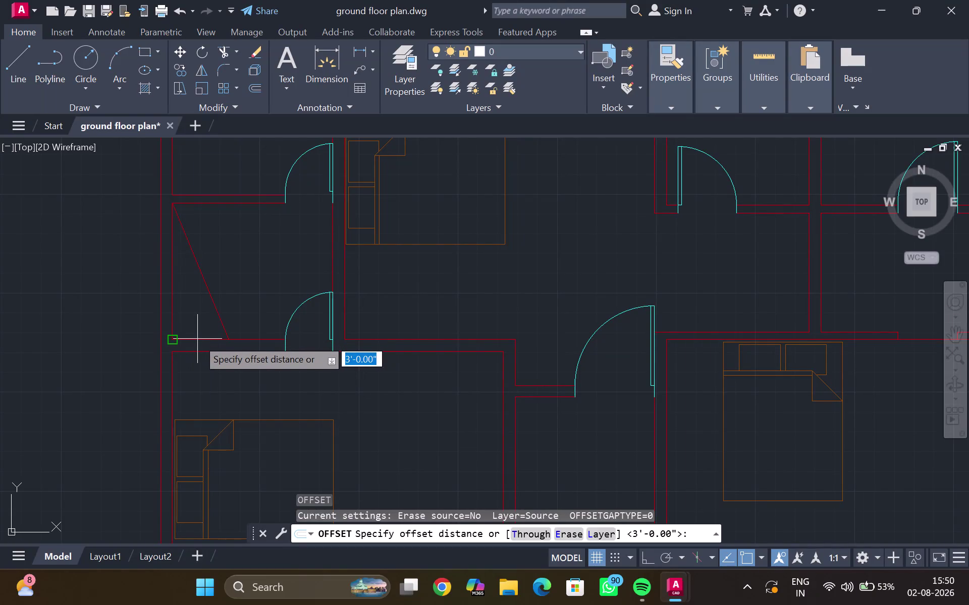
Cancel the first offset attempt and restart OFFSET with a 6" distance.
key(Escape)
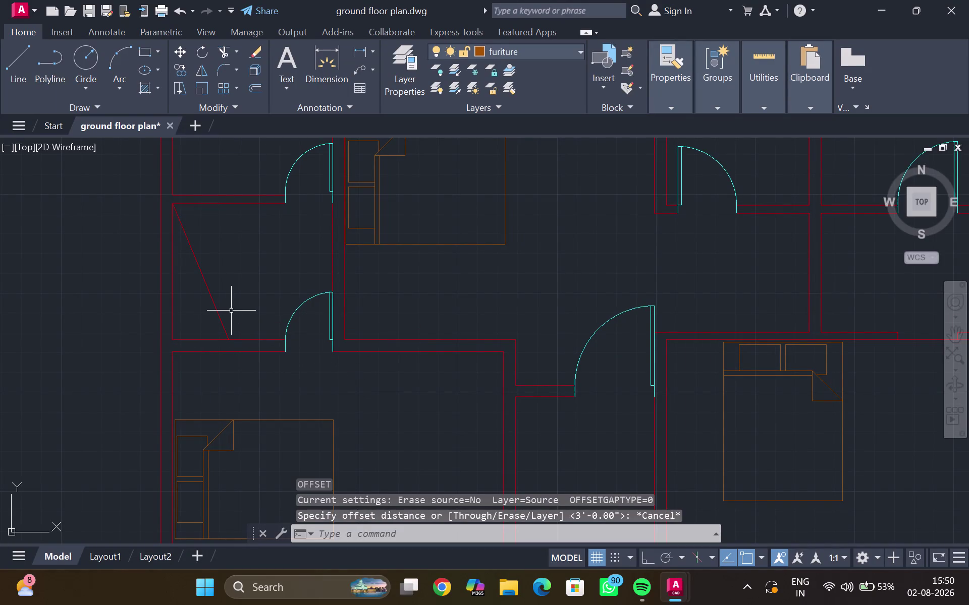
drag(200, 338, 202, 345)
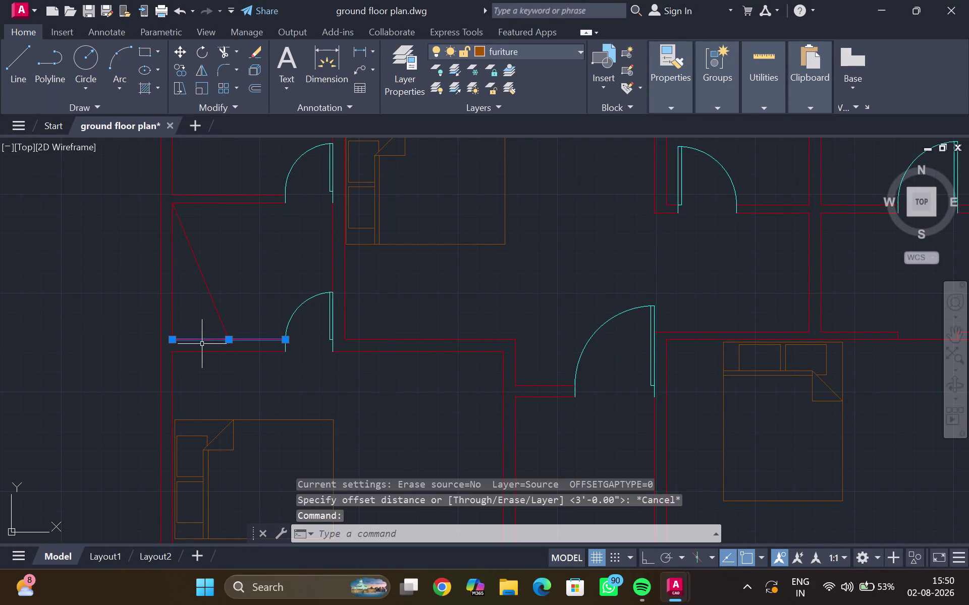
key(o)
key(Return)
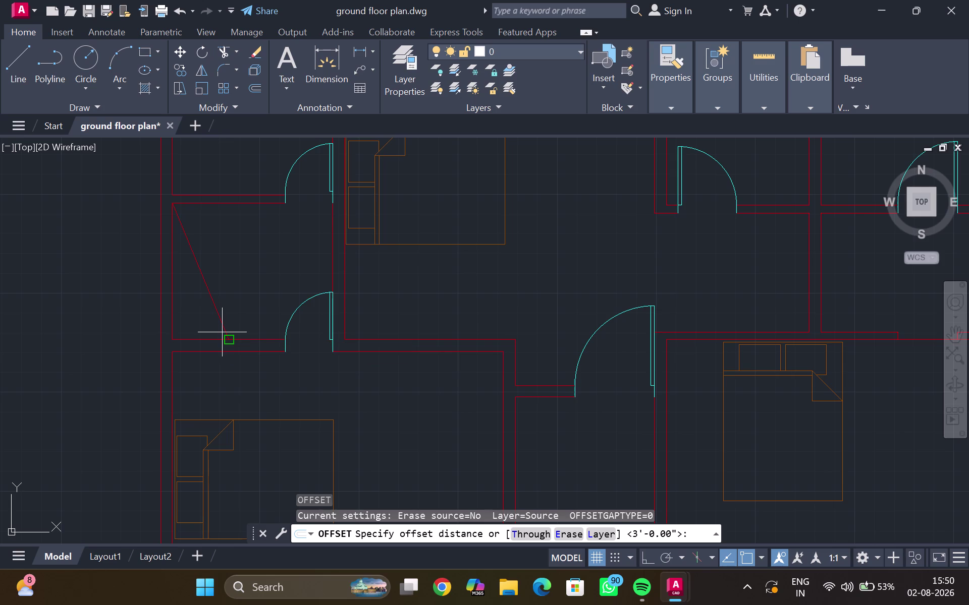
text(6")
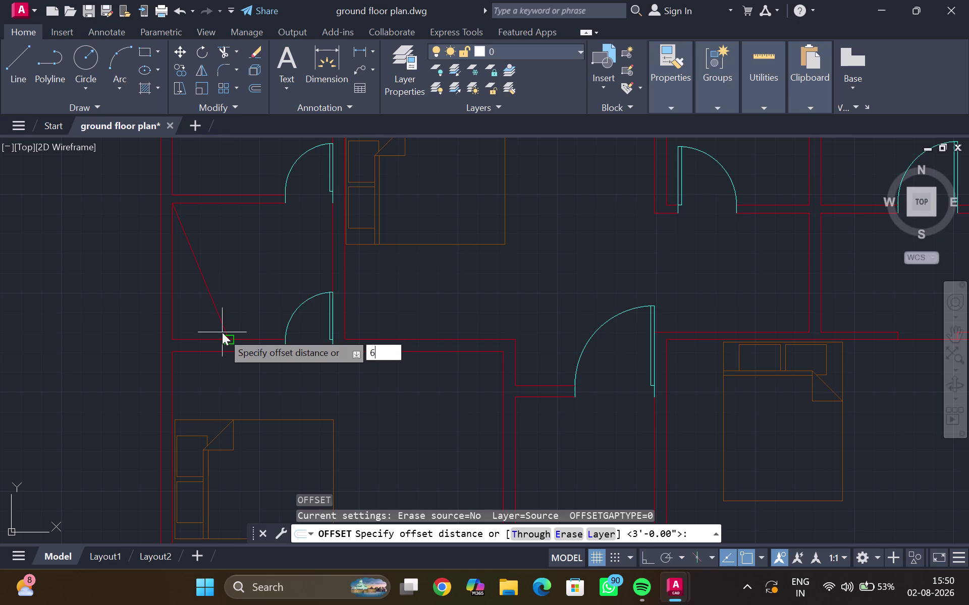
key(Return)
Place the 6-inch offset copy above the wall line left of the lower door.
click(211, 331)
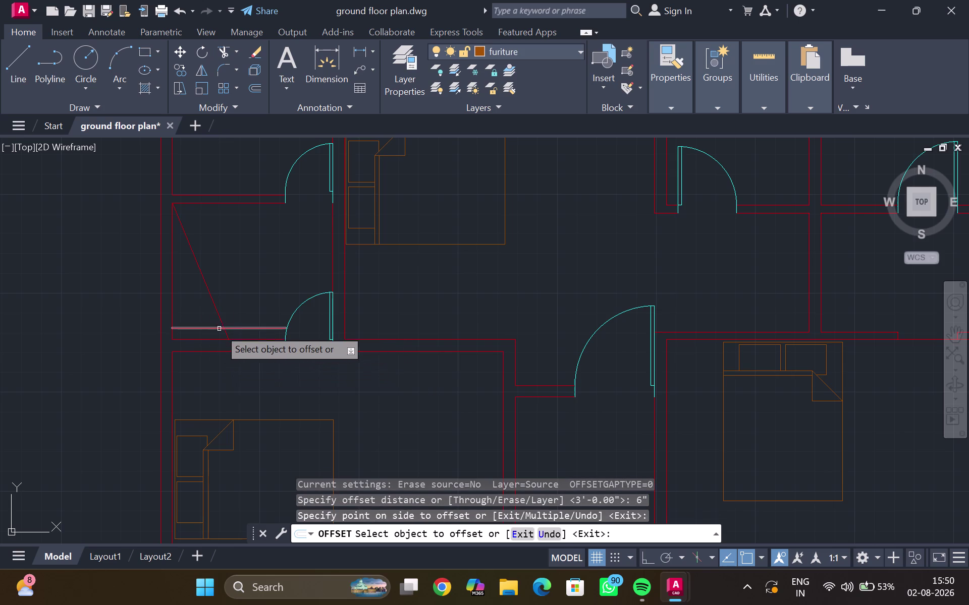
text(tr)
key(Escape)
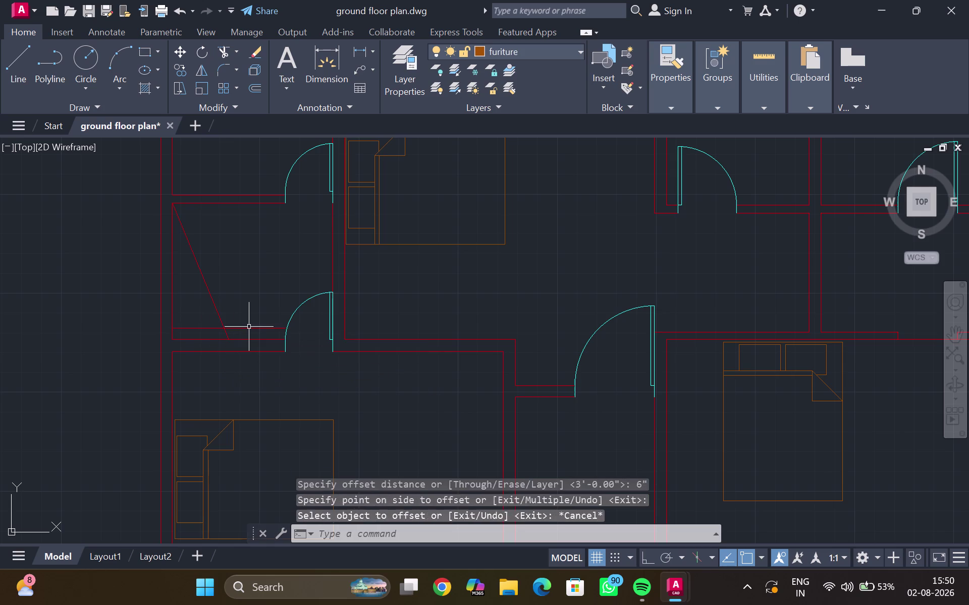
key(Escape)
text(tr)
key(Return)
Trim the offset line back to the diagonal, undoing an initial fence trim.
click(246, 324)
drag(247, 342, 246, 361)
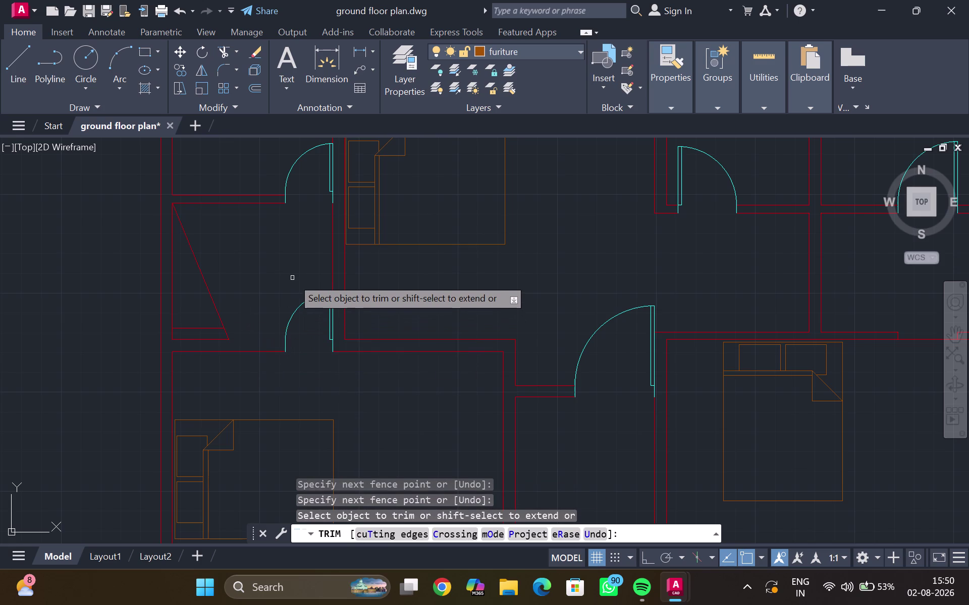
key(ctrl+z)
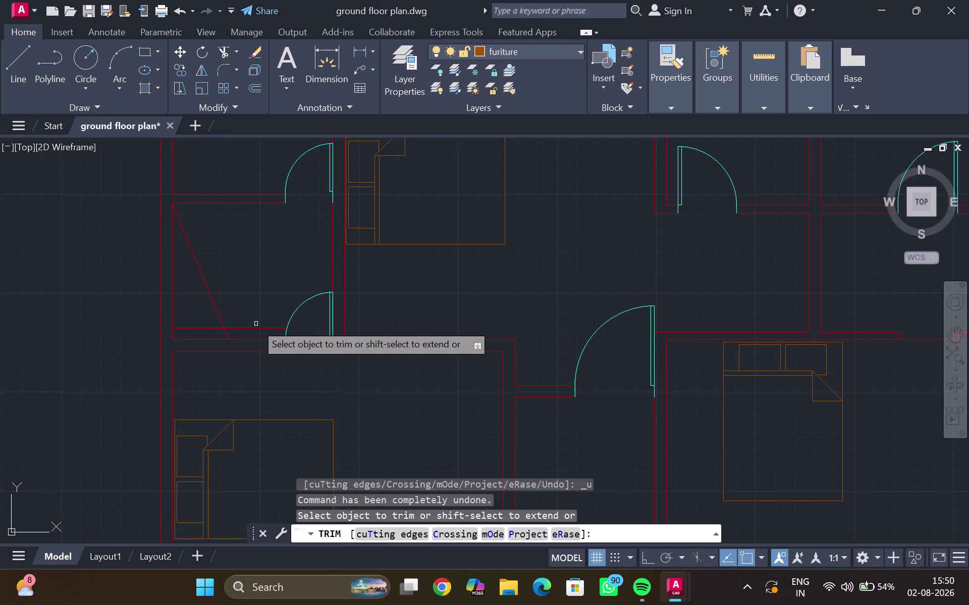
click(254, 328)
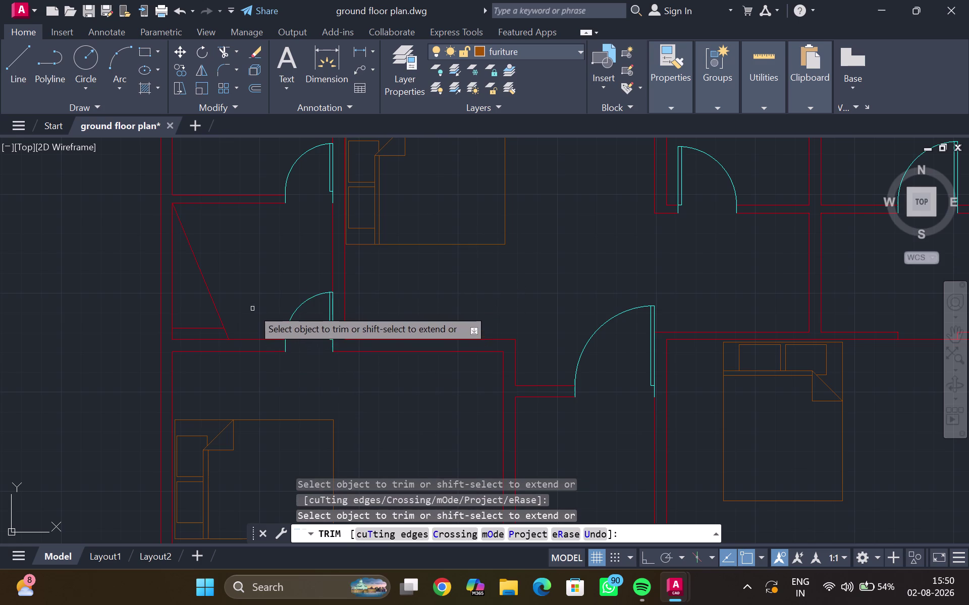
key(Escape)
click(211, 330)
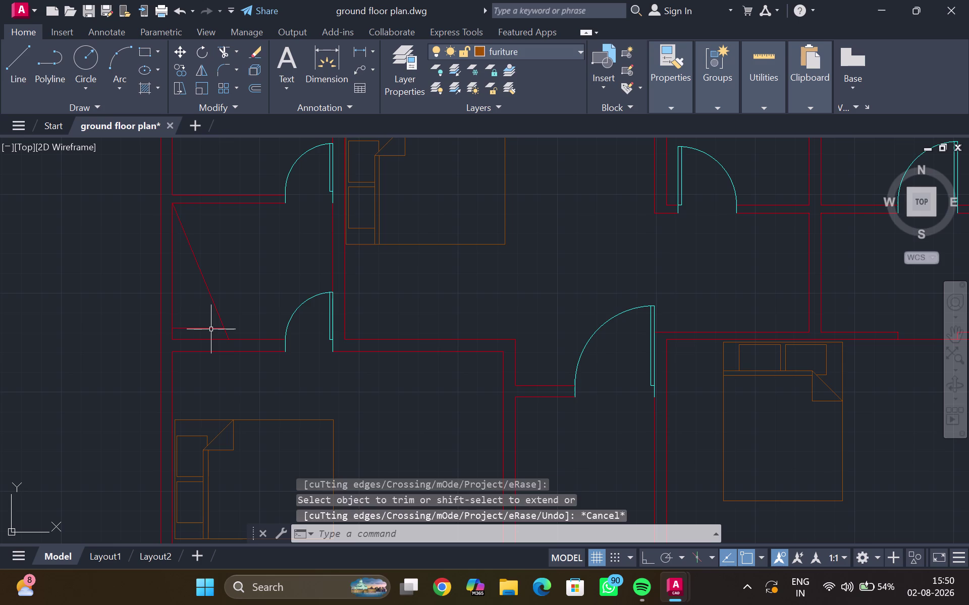
Path-array the short offset line along the diagonal line with AR.
key(r)
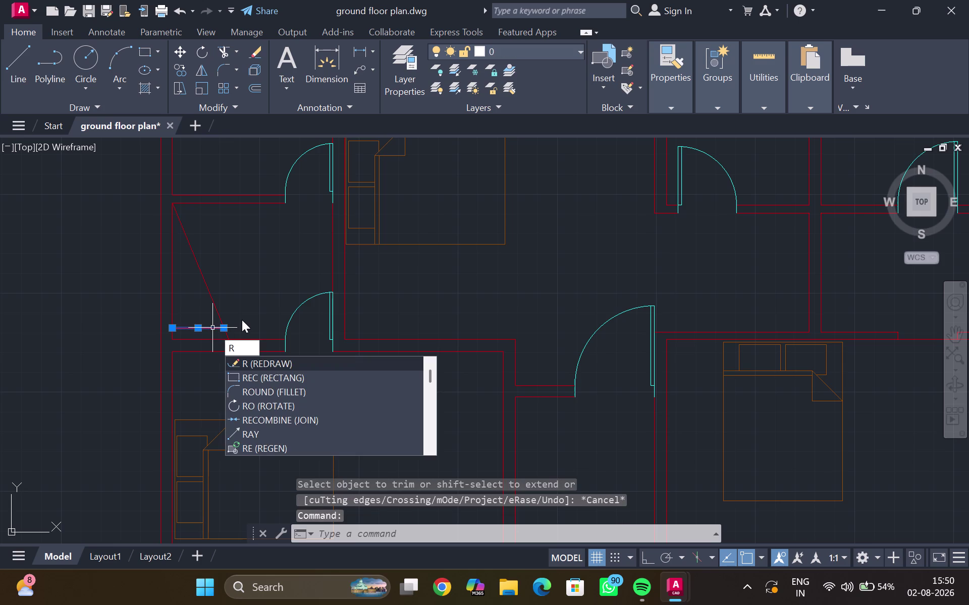
key(BackSpace)
text(ar)
key(Return)
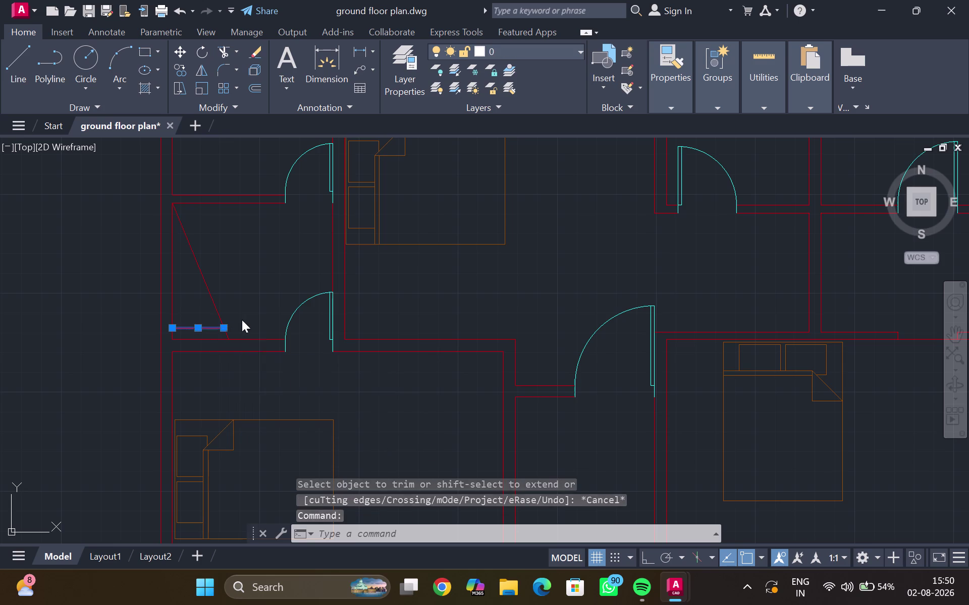
drag(310, 383, 241, 320)
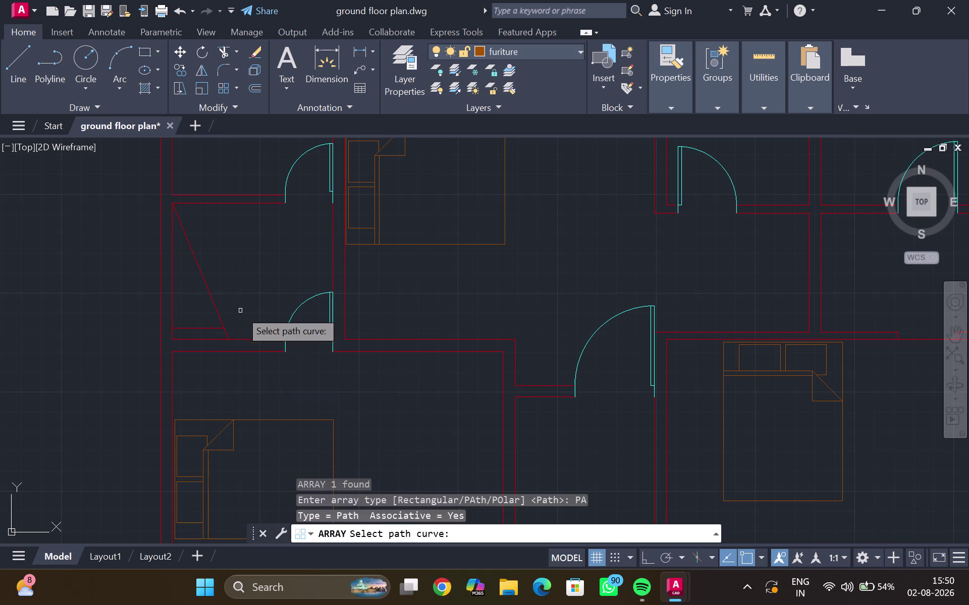
click(208, 287)
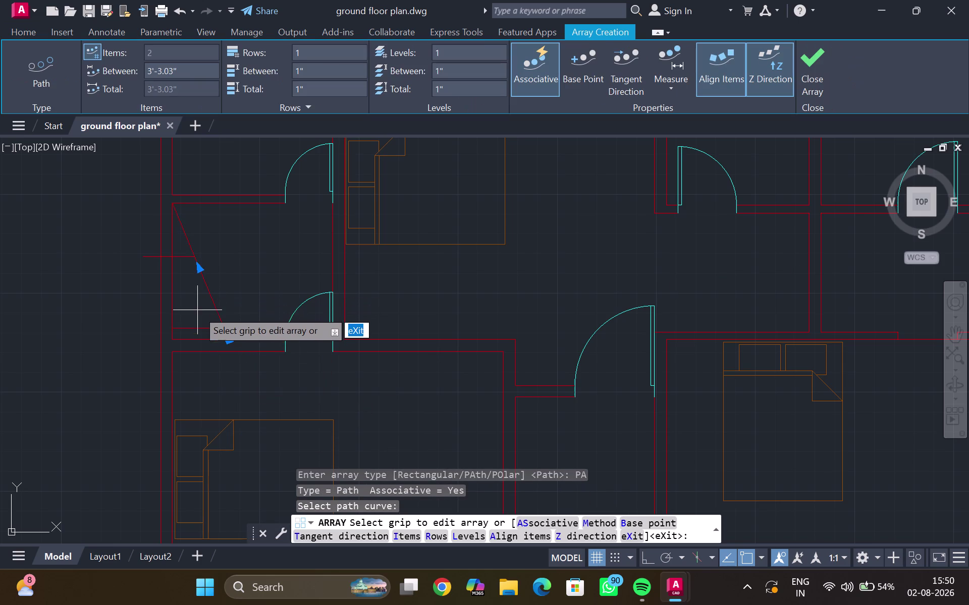
key(Escape)
Delete the arrayed copies and then the diagonal line.
click(180, 258)
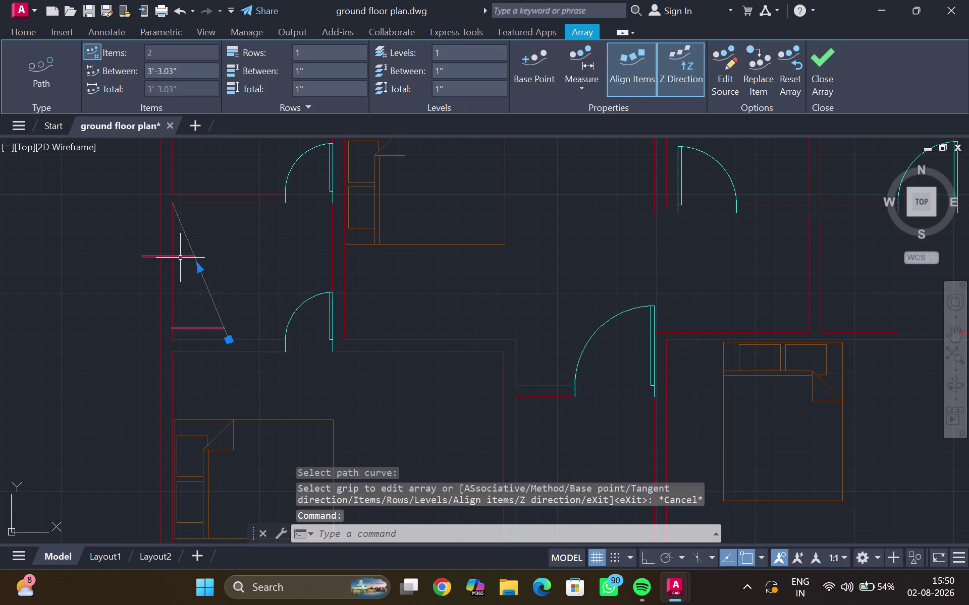
key(Delete)
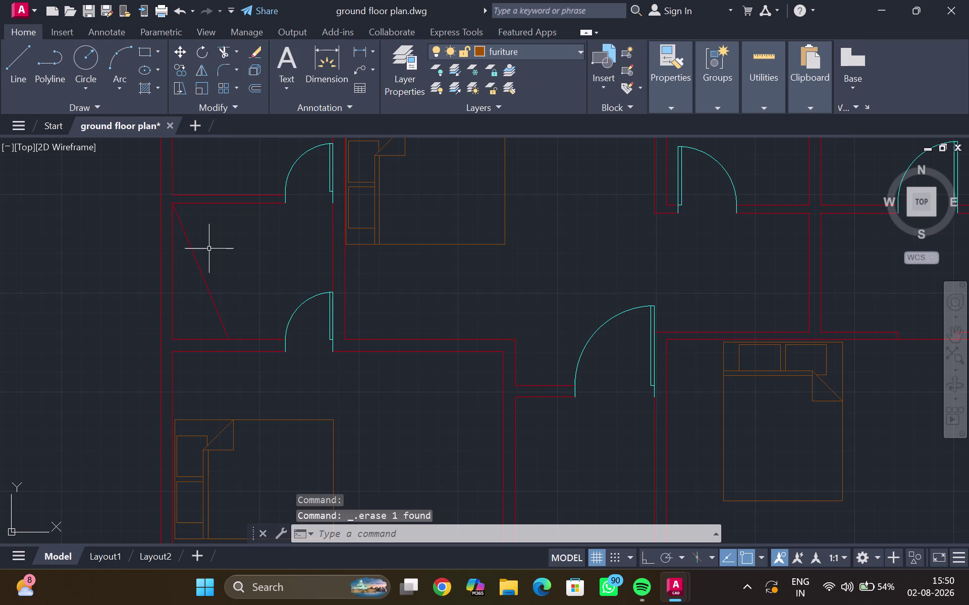
click(198, 261)
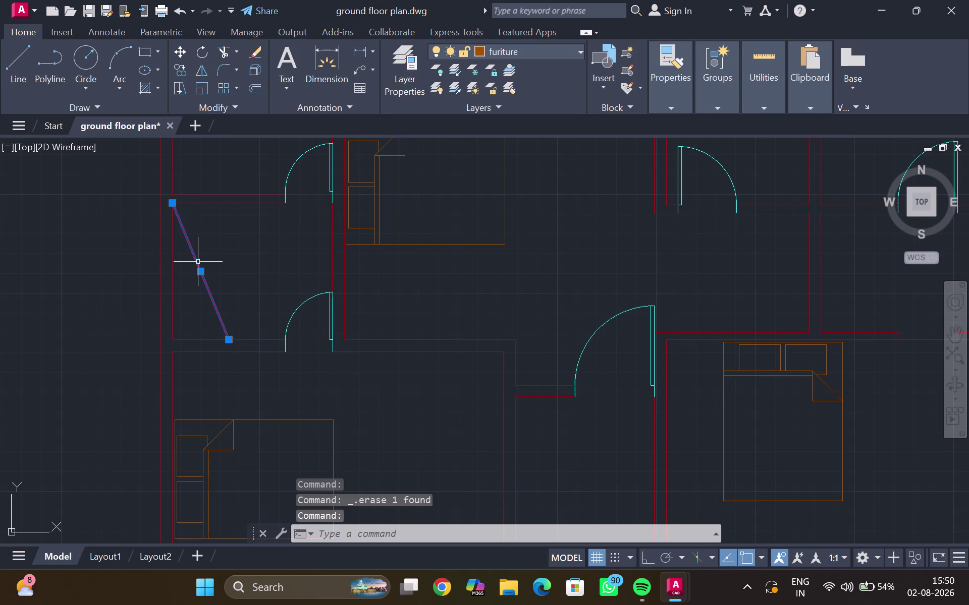
key(Delete)
Draw an MTEXT box in the upper-left room, redoing a cancelled first box.
click(296, 57)
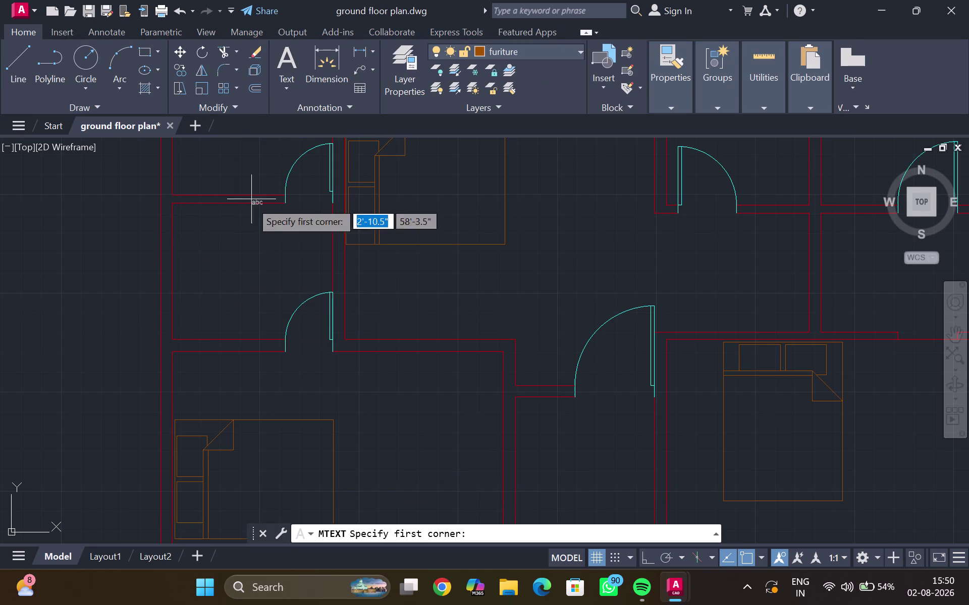
click(224, 253)
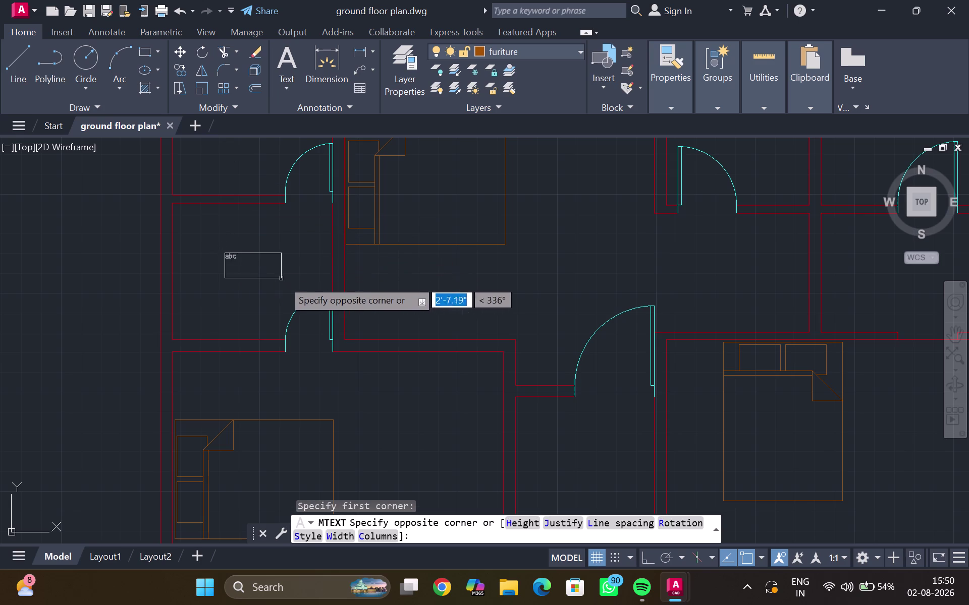
click(288, 280)
key(Escape)
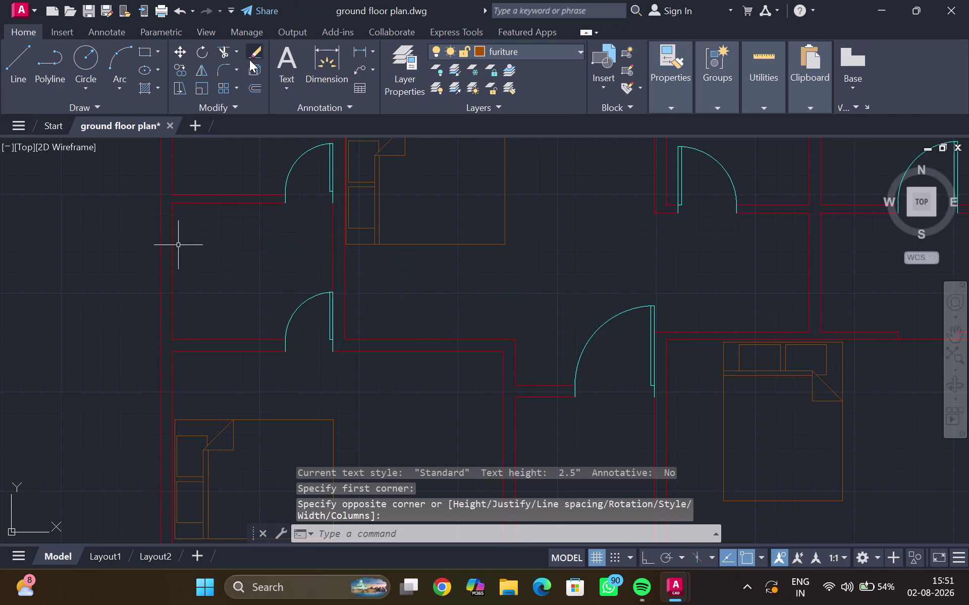
click(290, 59)
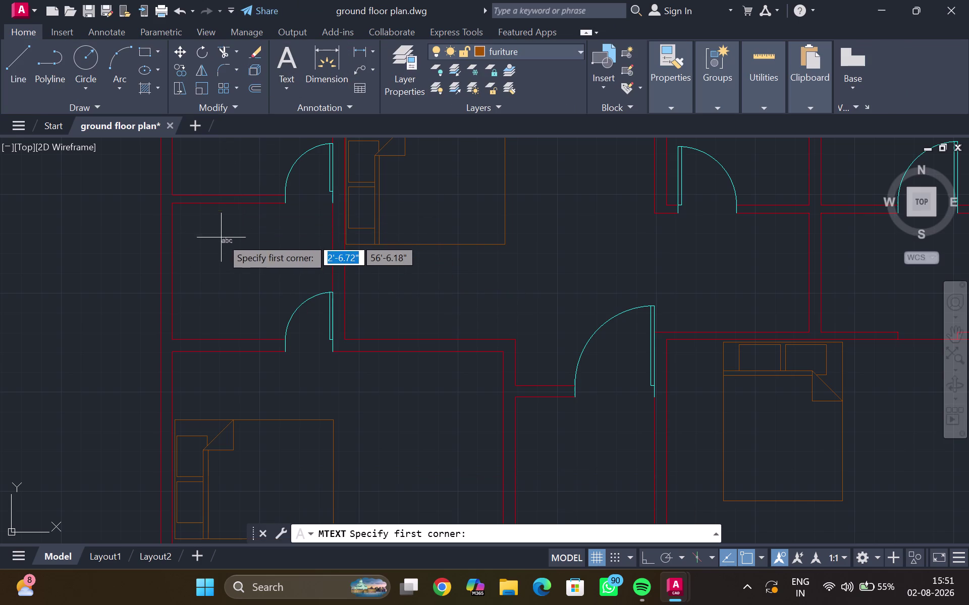
drag(196, 235, 201, 235)
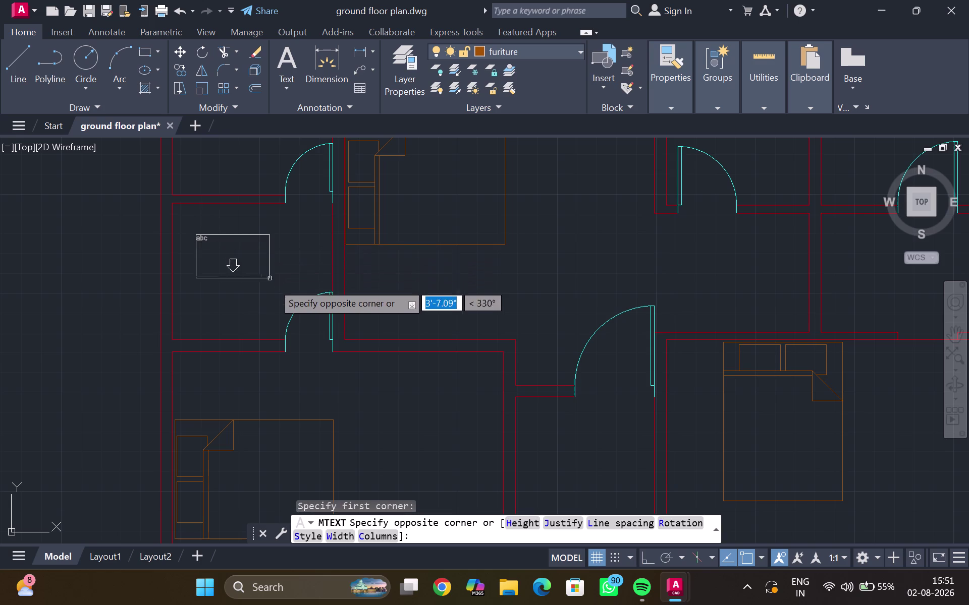
click(285, 298)
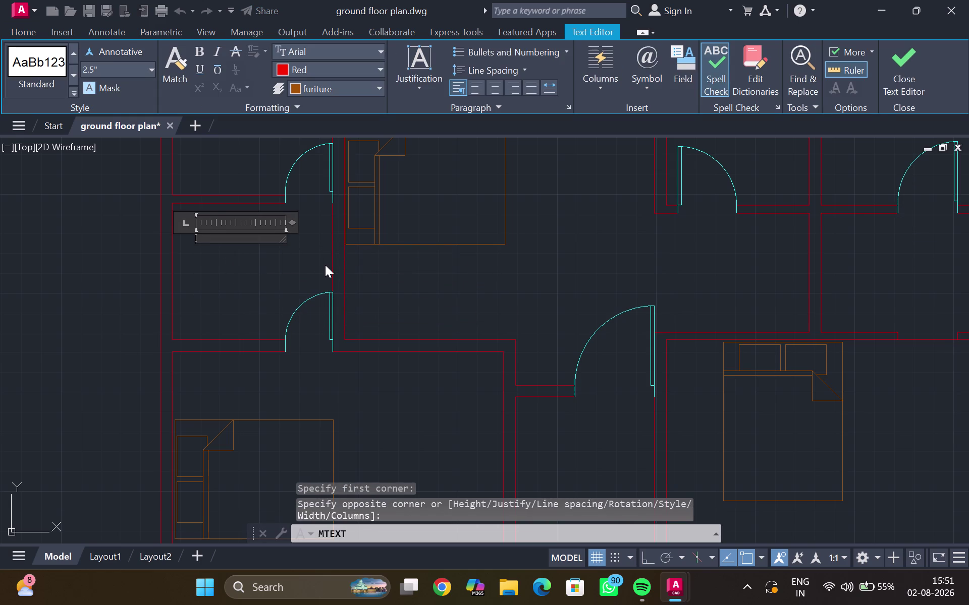